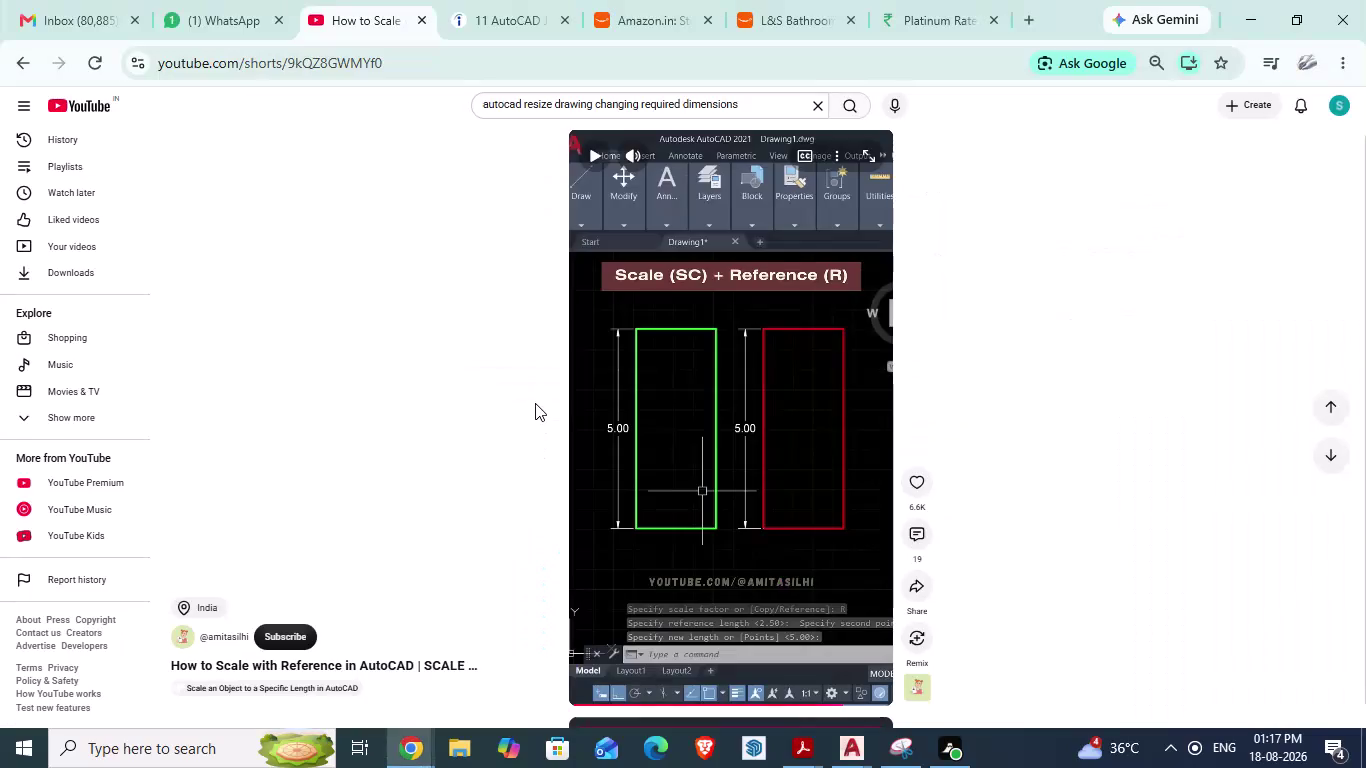
Switch from the Chrome tutorial pages back to the GF_AUTOCAD.dwg drawing window.
key(alt+Tab)
key(alt+Tab)
key(alt+Tab)
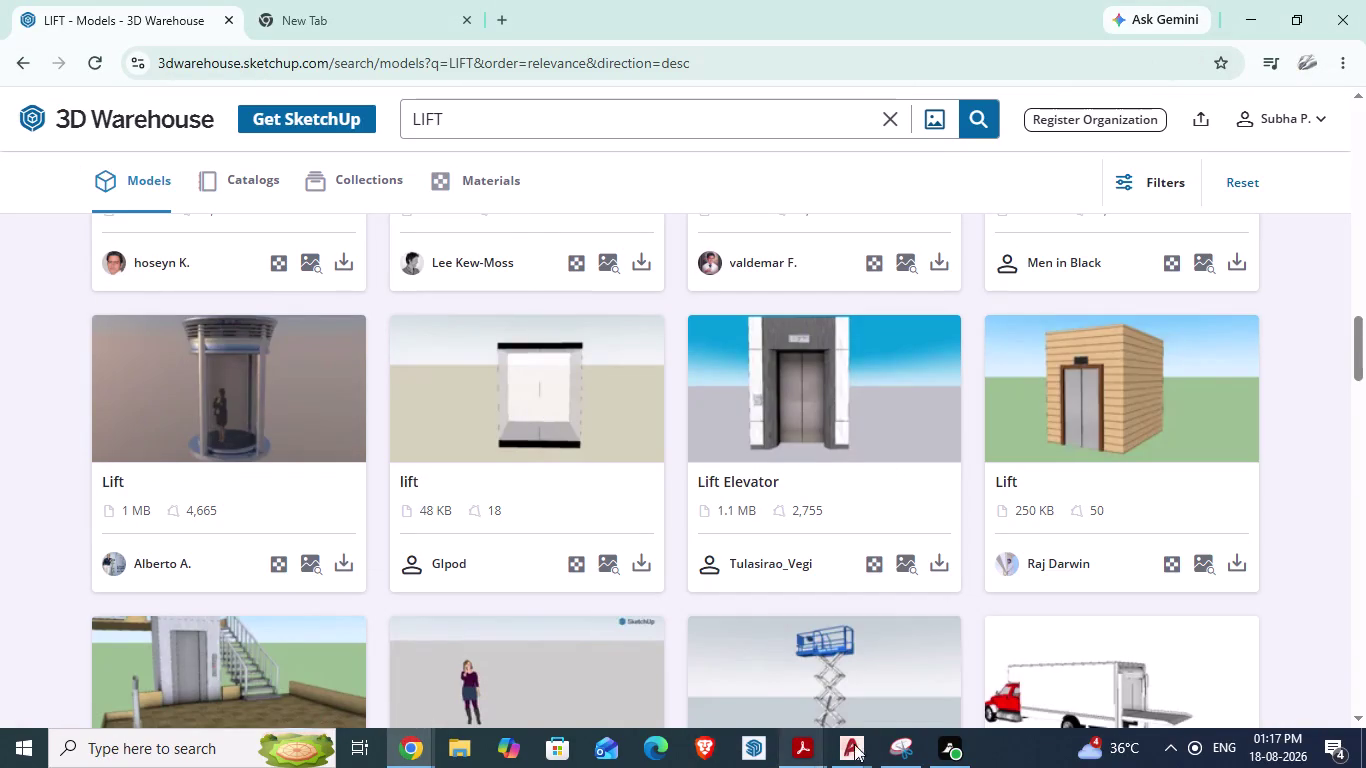
click(860, 742)
click(897, 667)
click(864, 743)
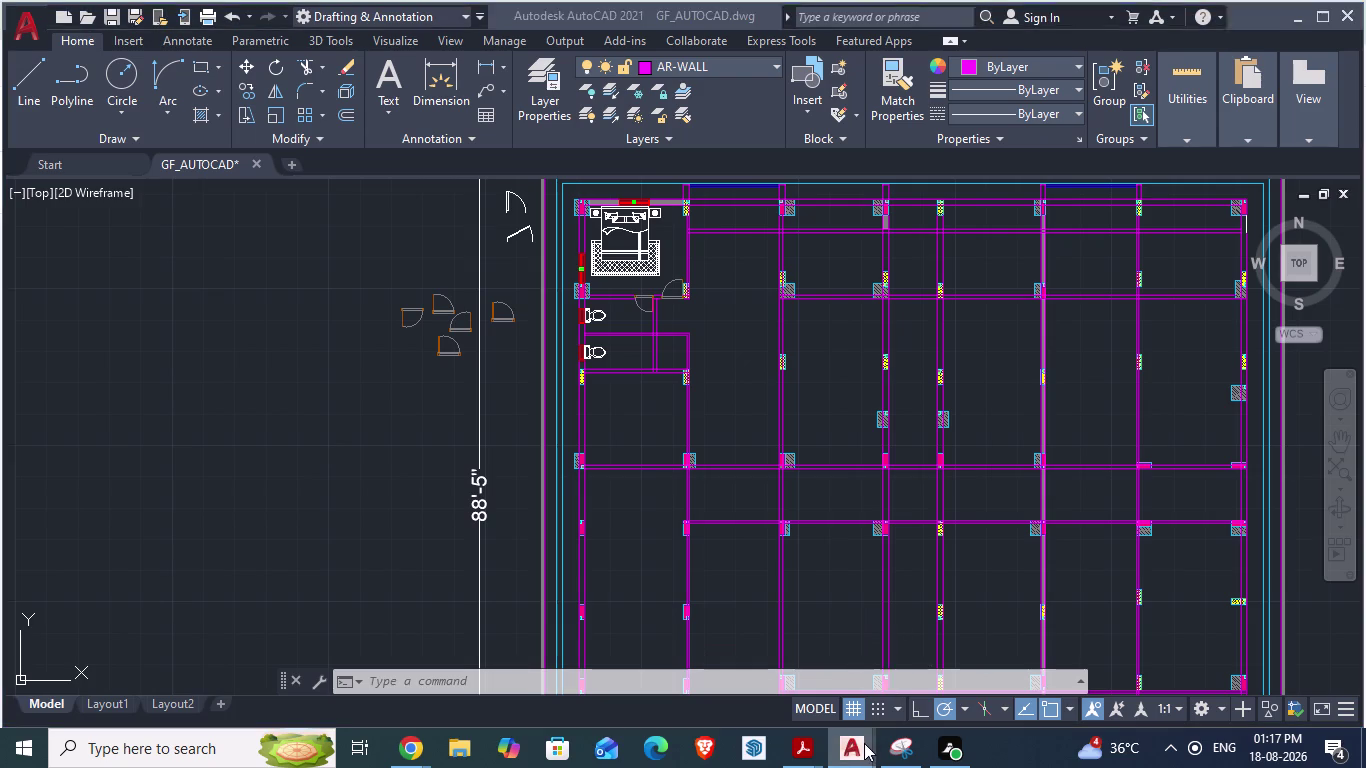
click(753, 650)
key(Escape)
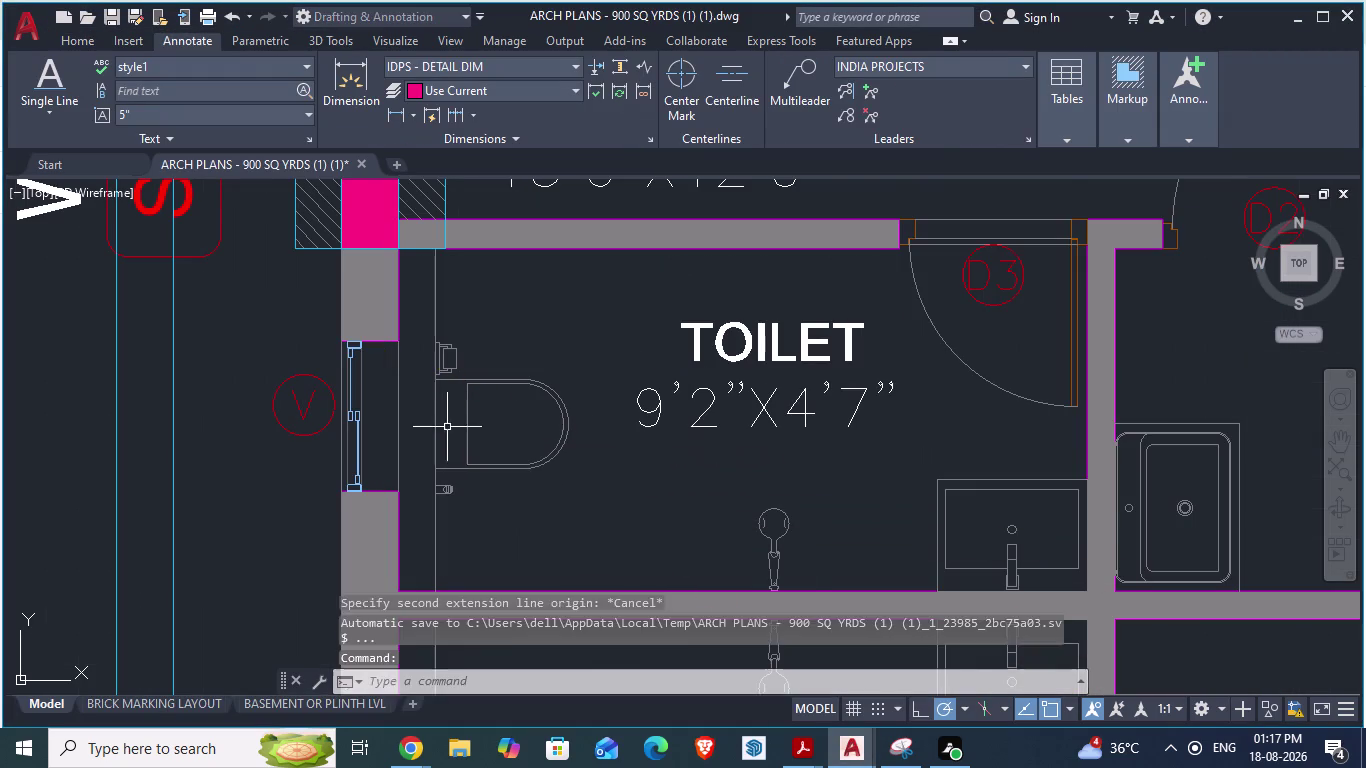
scroll(down, 3)
scroll(down, 3)
scroll(down, 3)
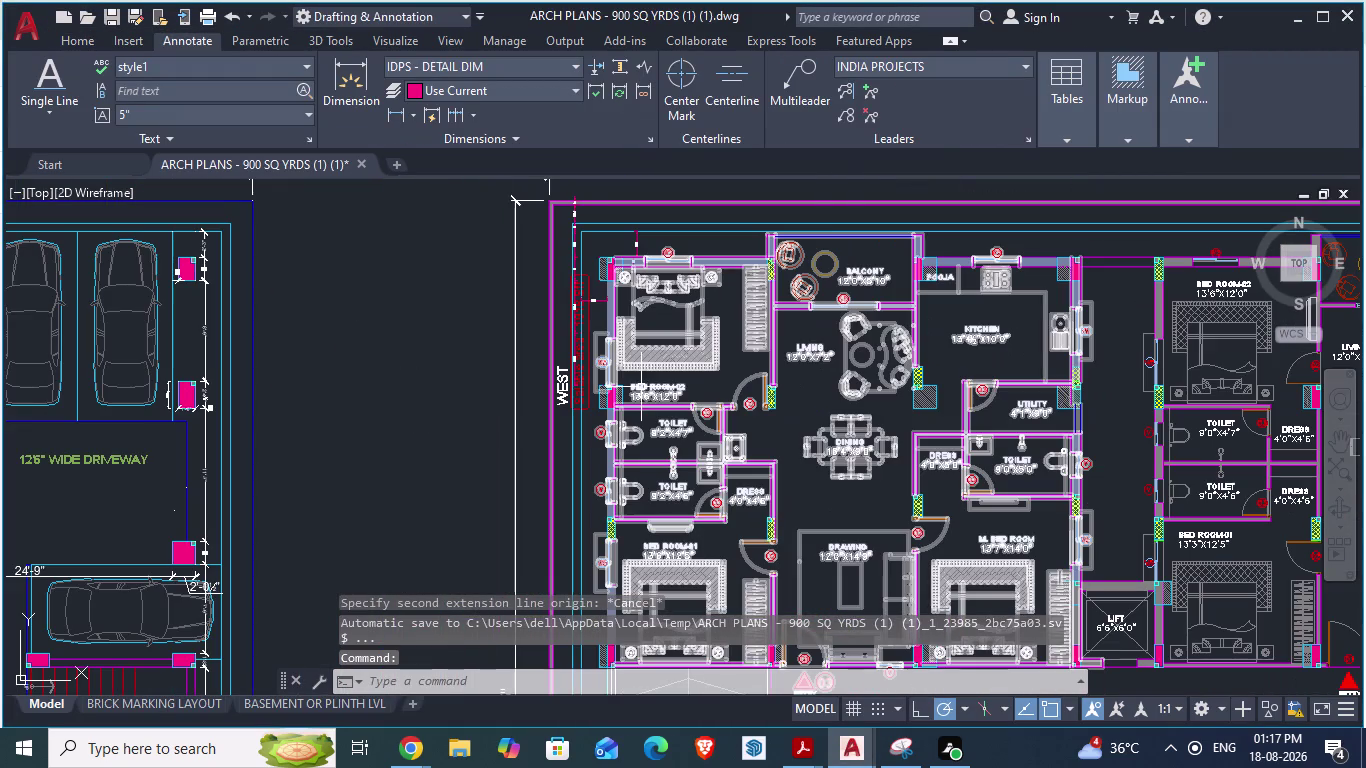
scroll(up, 3)
scroll(up, 3)
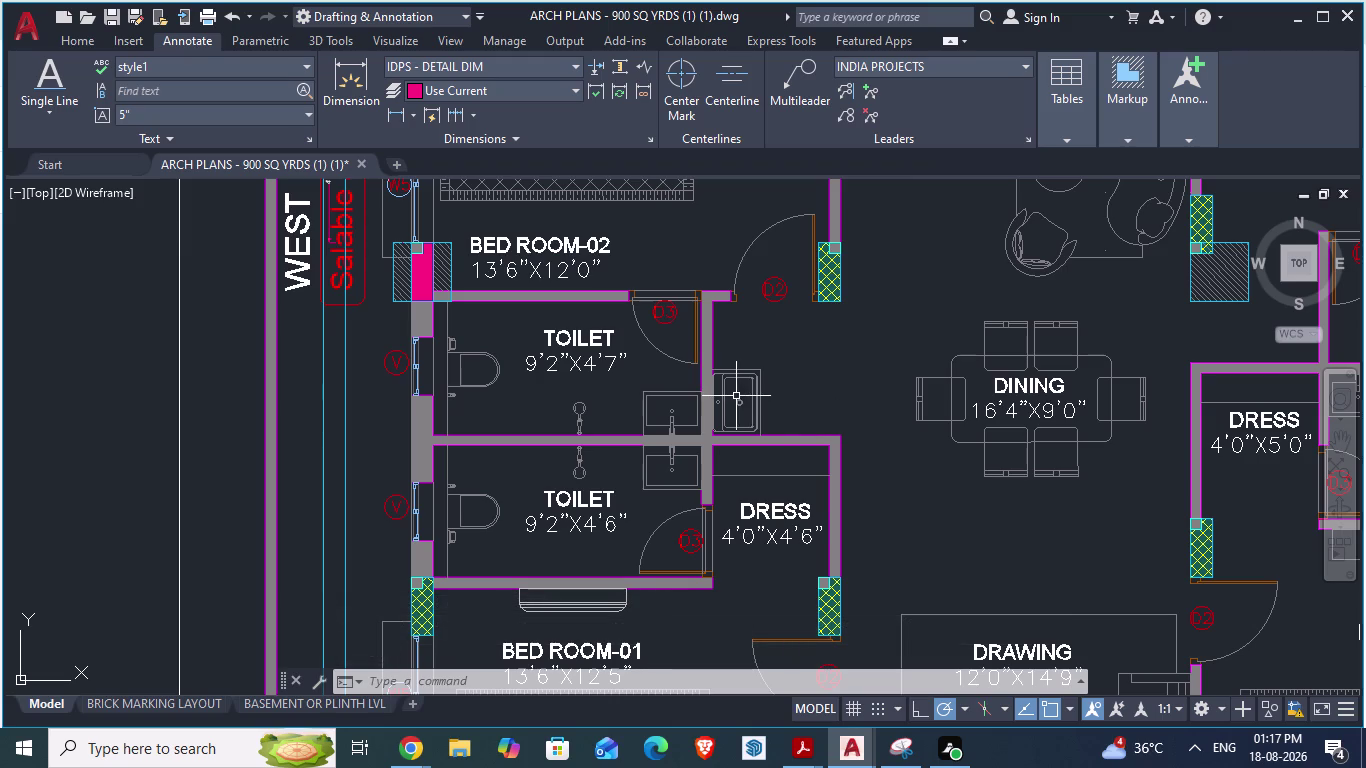
key(alt+Tab)
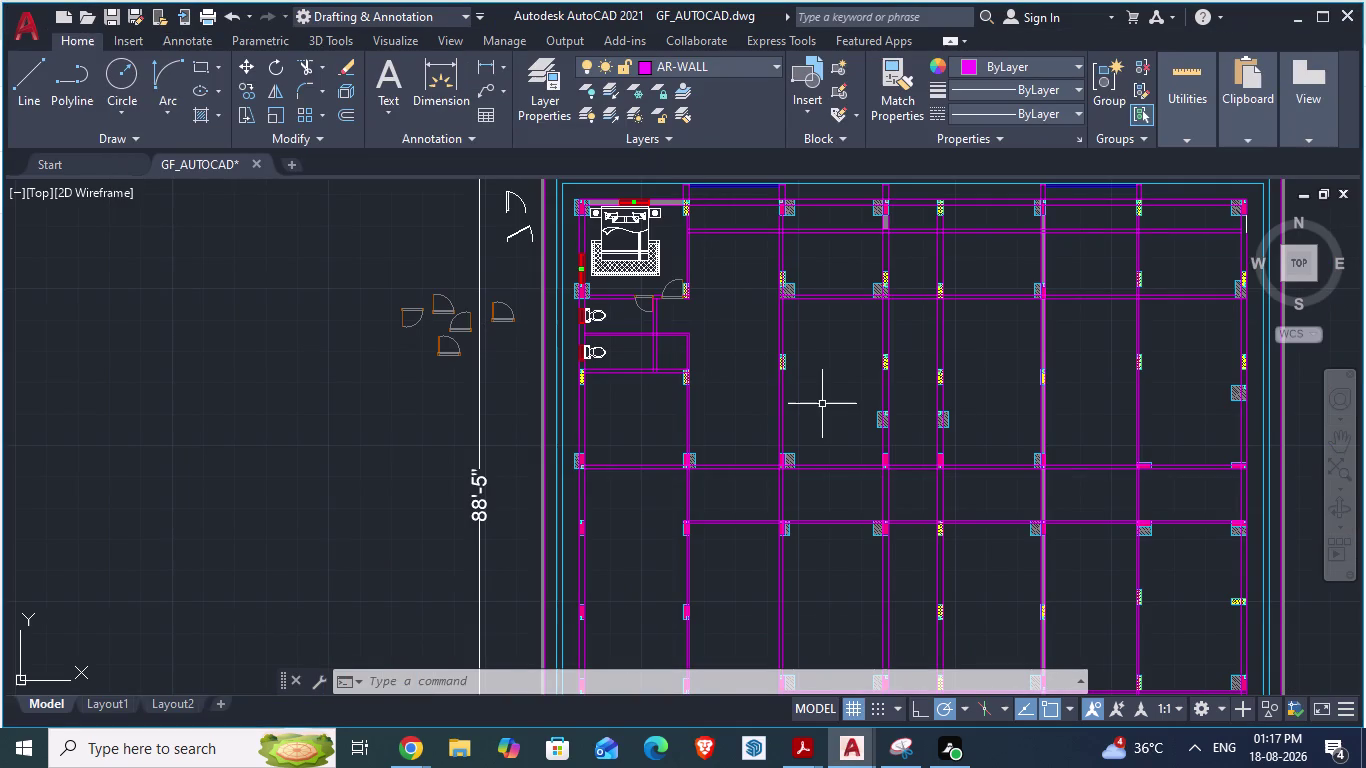
key(alt+Tab)
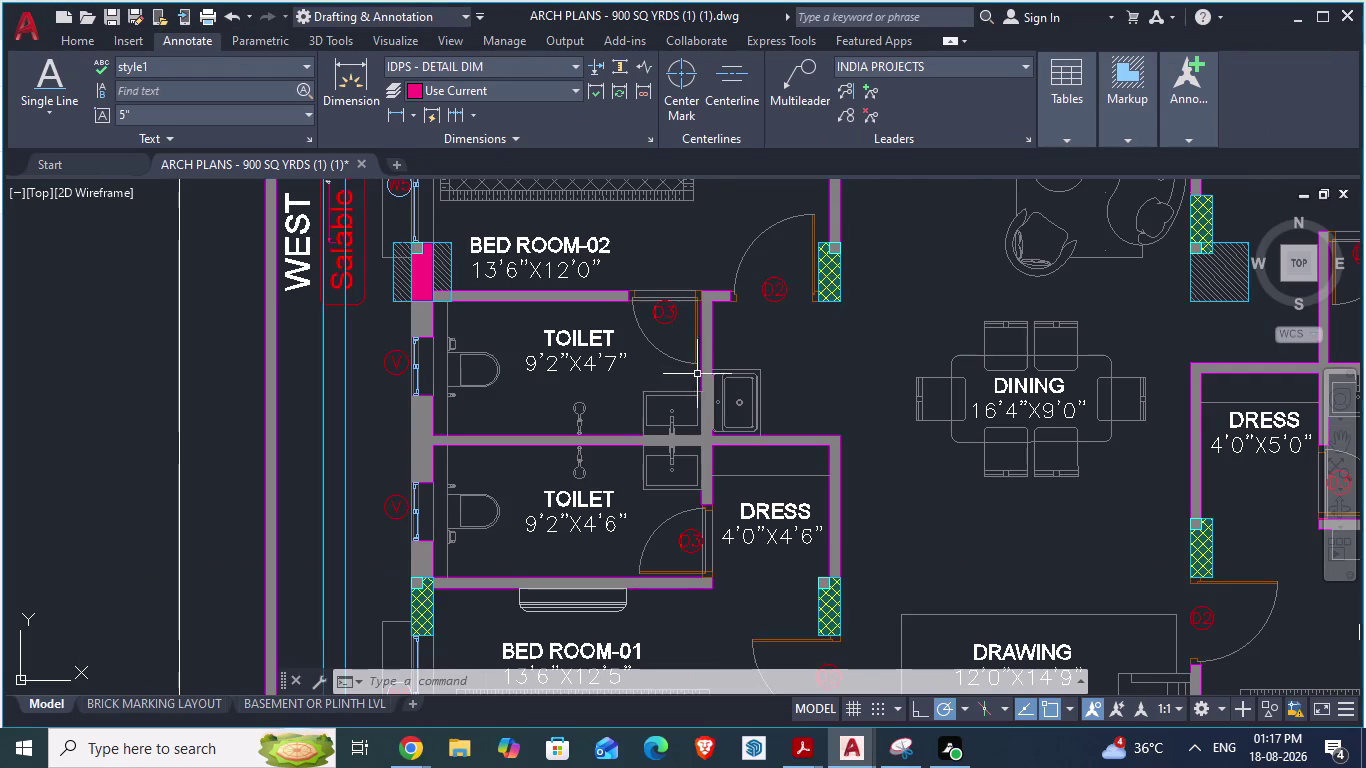
scroll(down, 3)
scroll(up, 3)
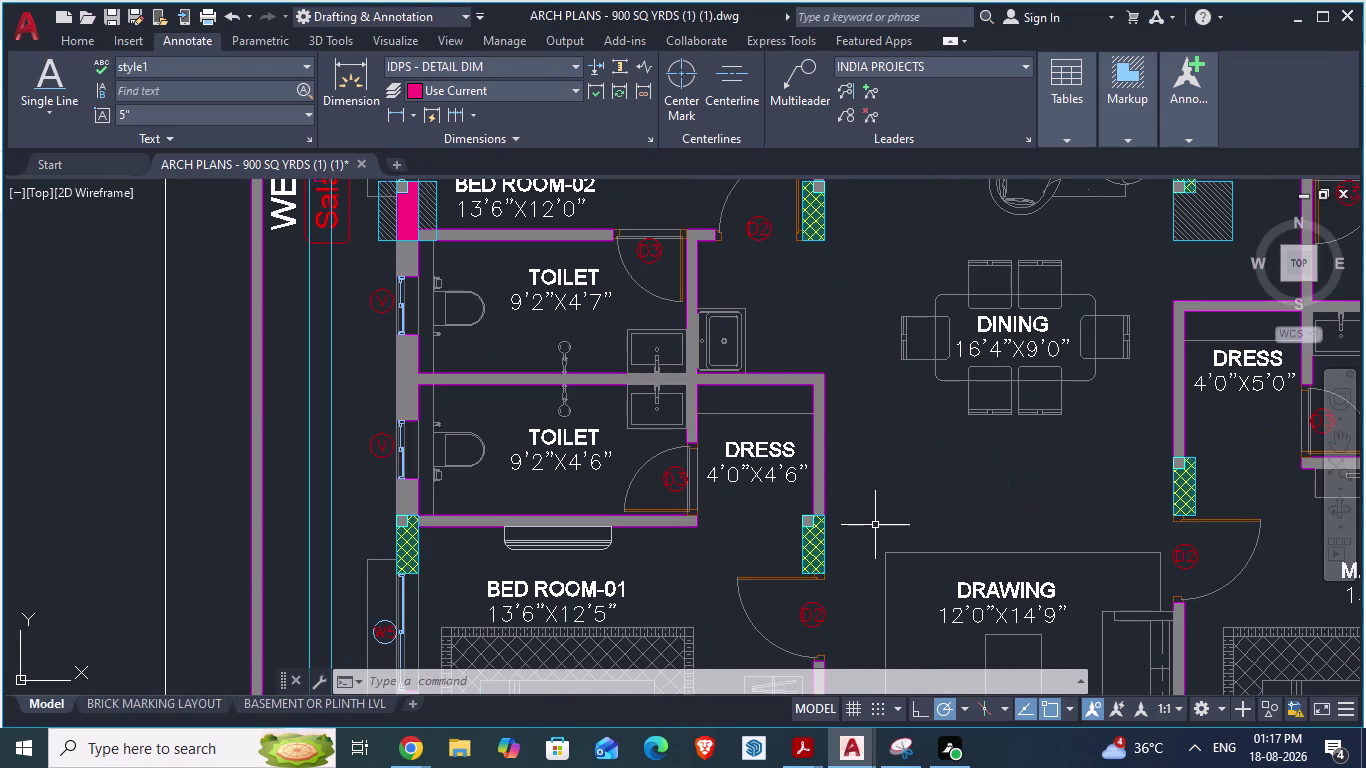
scroll(up, 3)
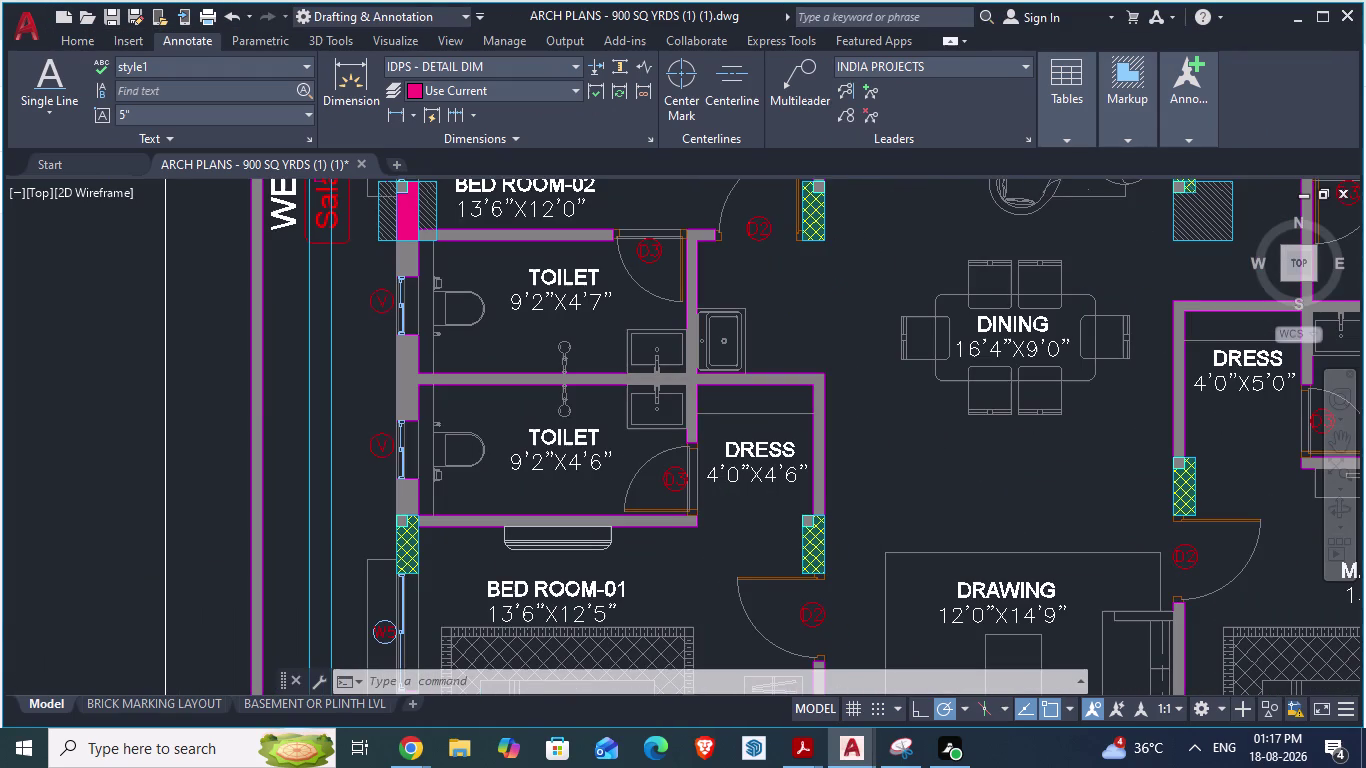
key(alt+Tab)
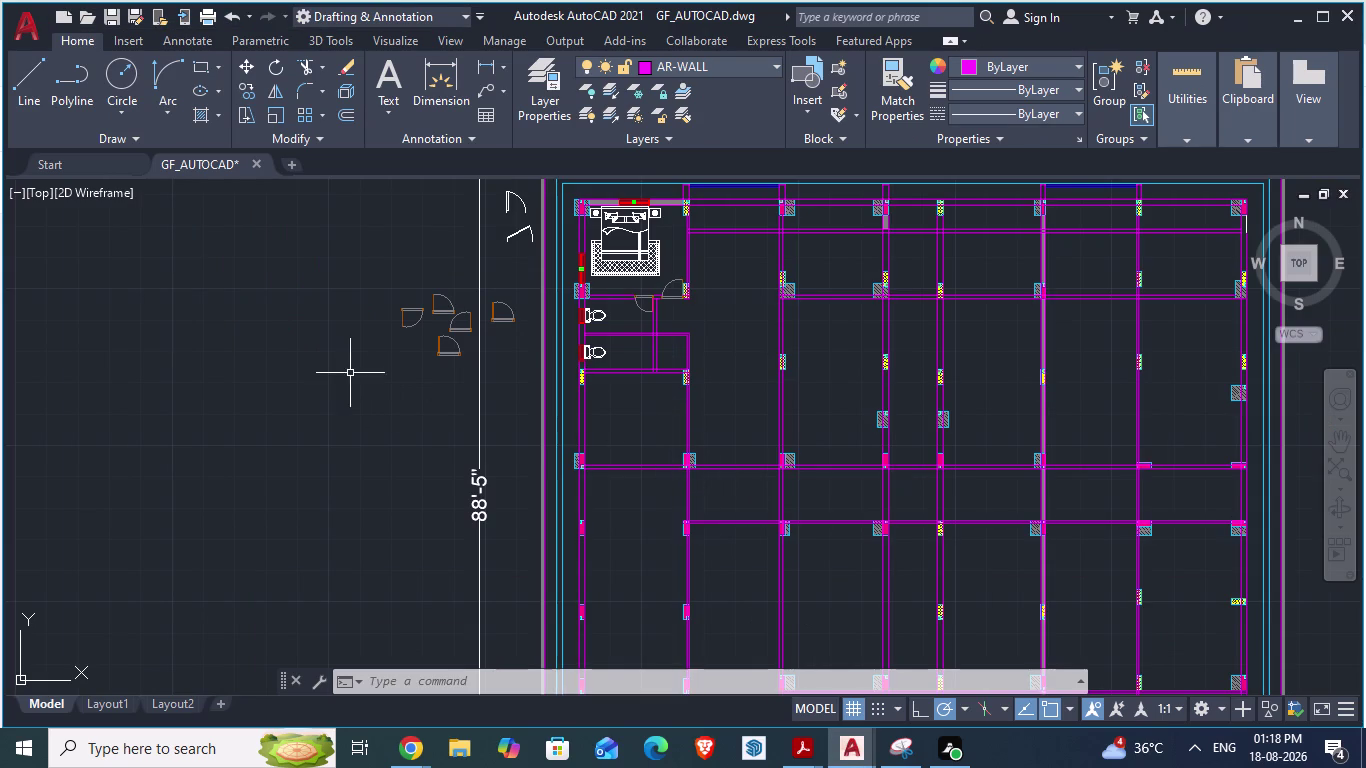
scroll(up, 3)
key(alt+Tab)
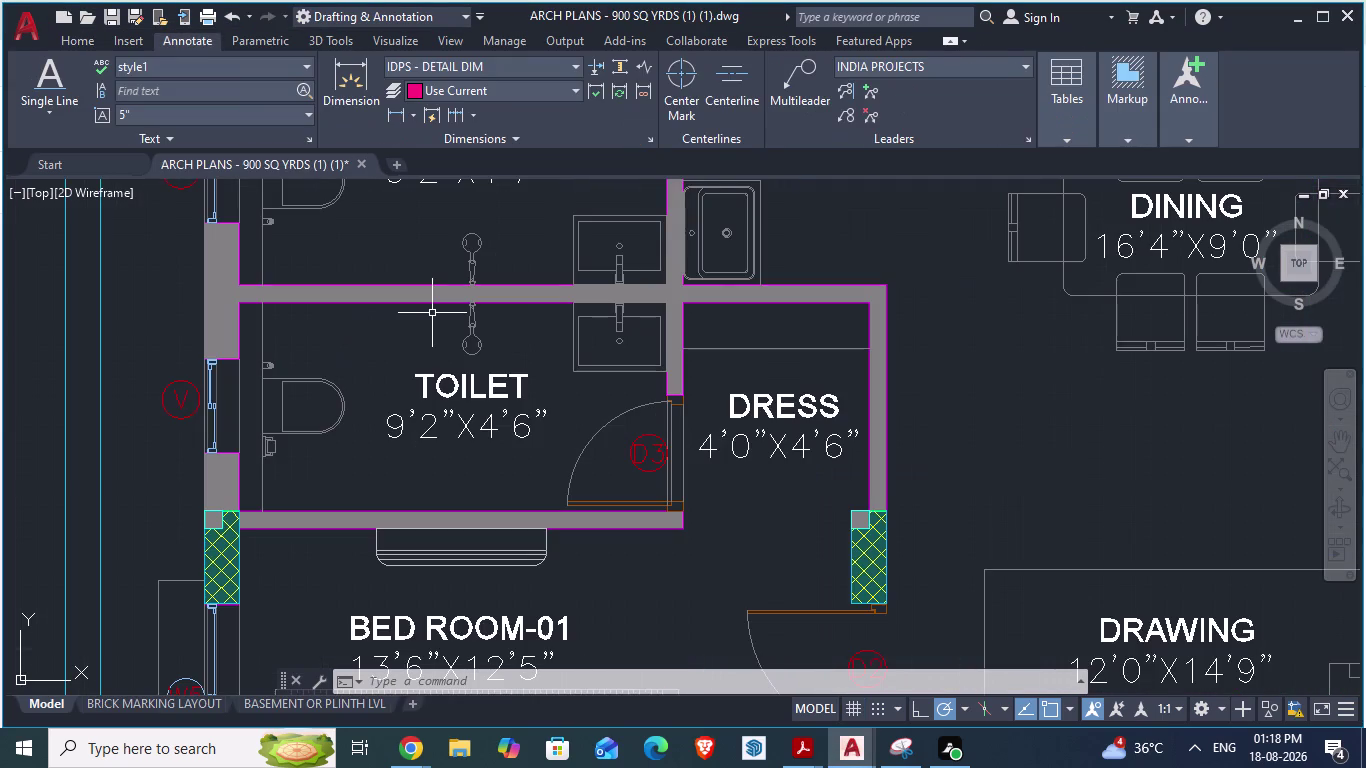
key(alt+Tab)
scroll(down, 3)
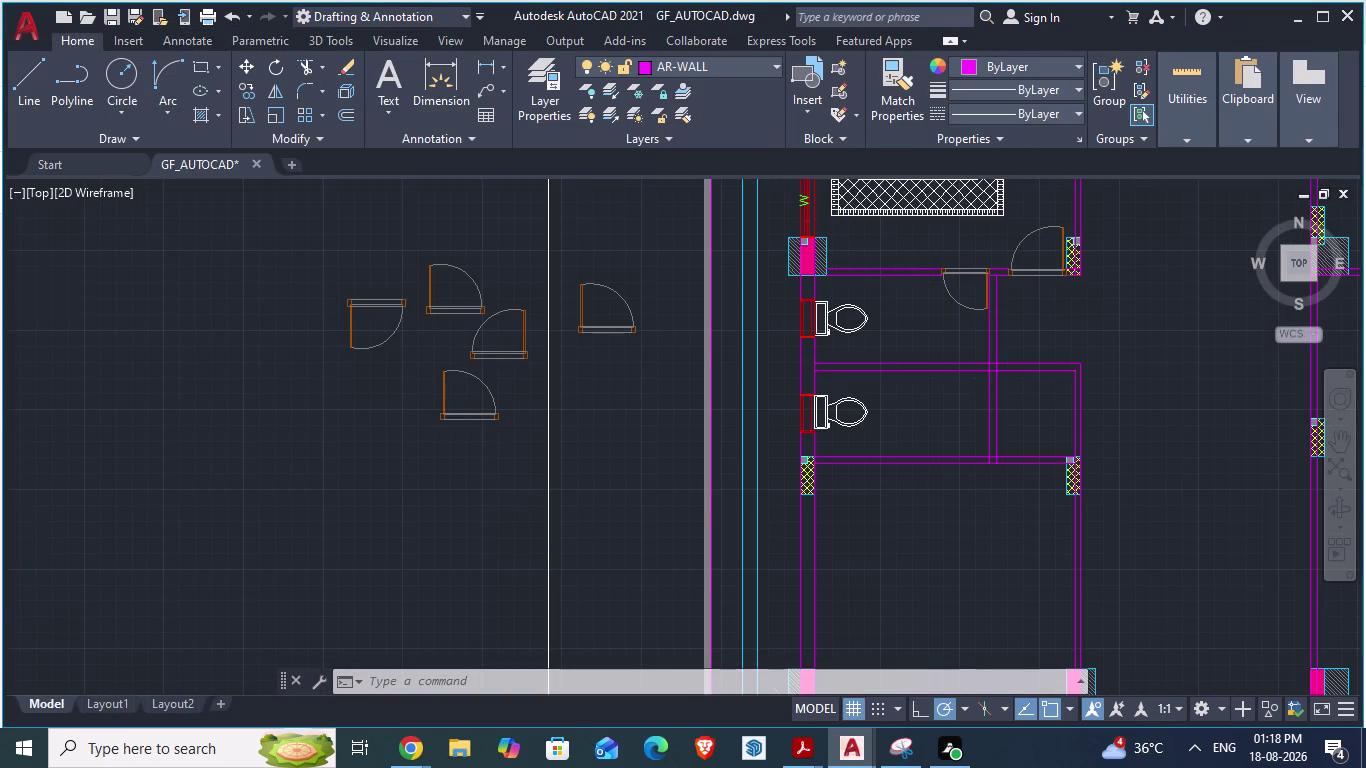
scroll(down, 3)
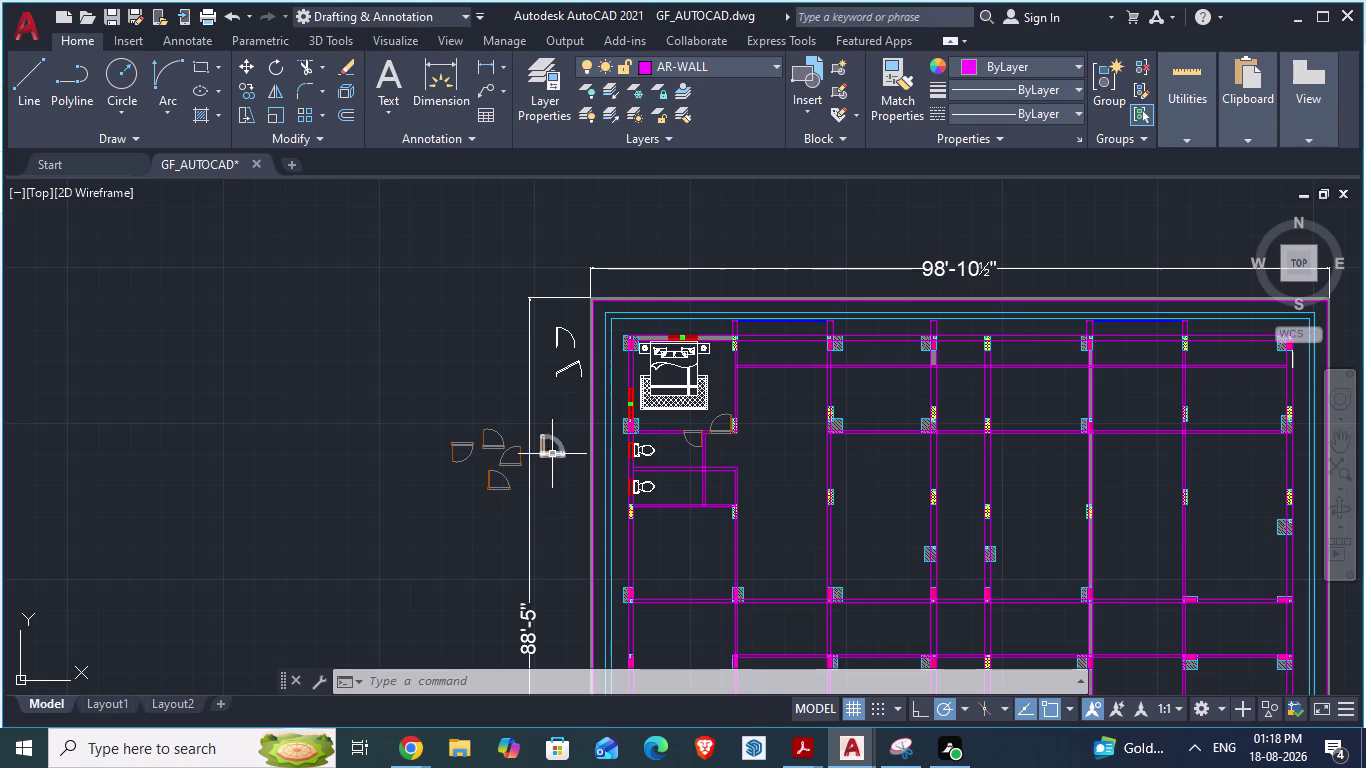
click(463, 446)
right_click(463, 446)
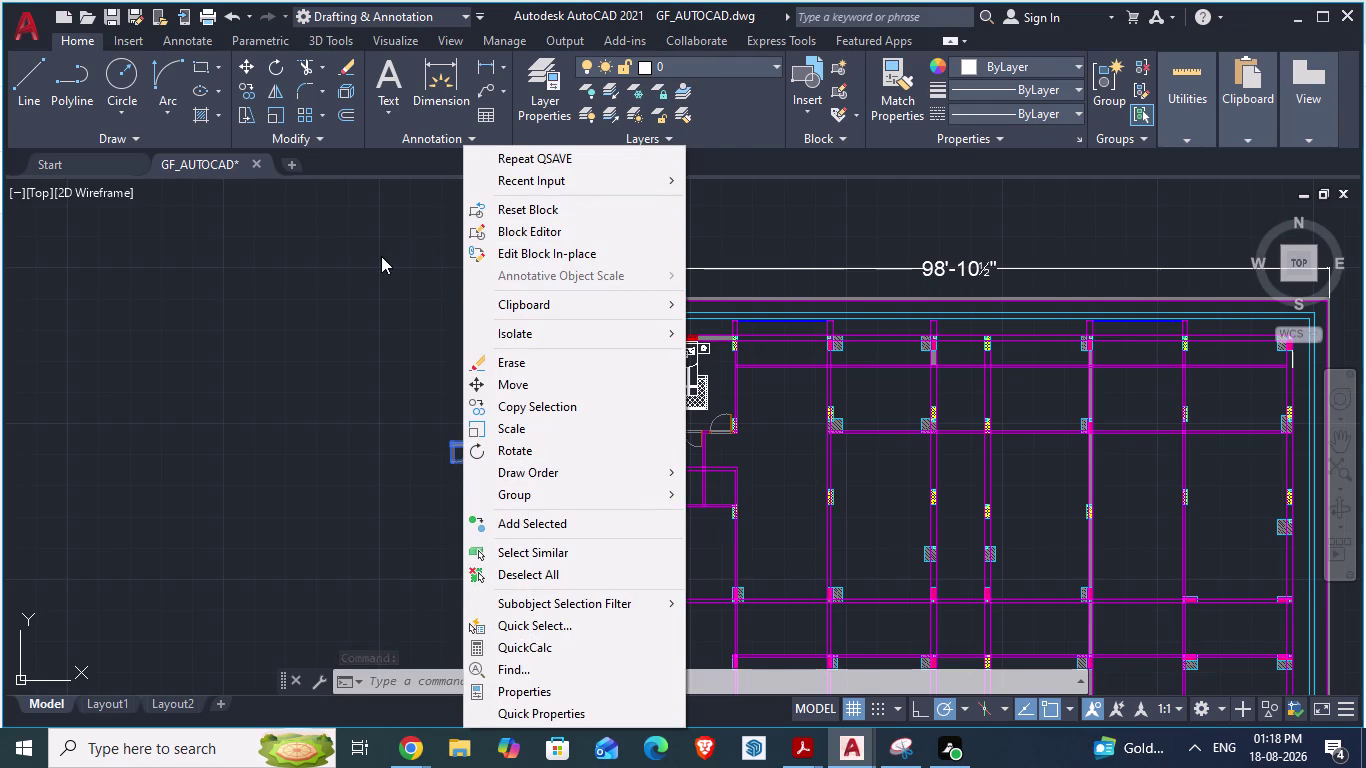
key(Escape)
scroll(down, 3)
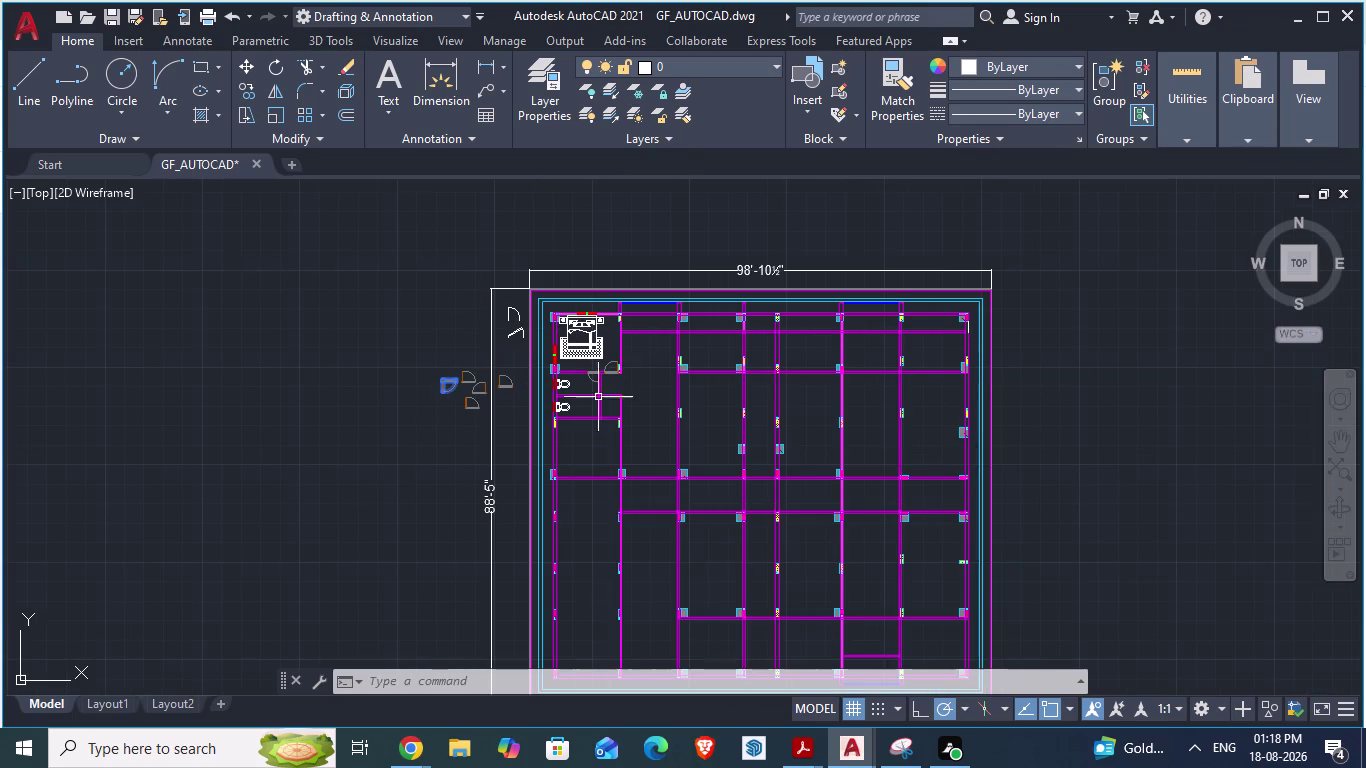
scroll(up, 3)
scroll(up, 3)
scroll(down, 3)
scroll(down, 3)
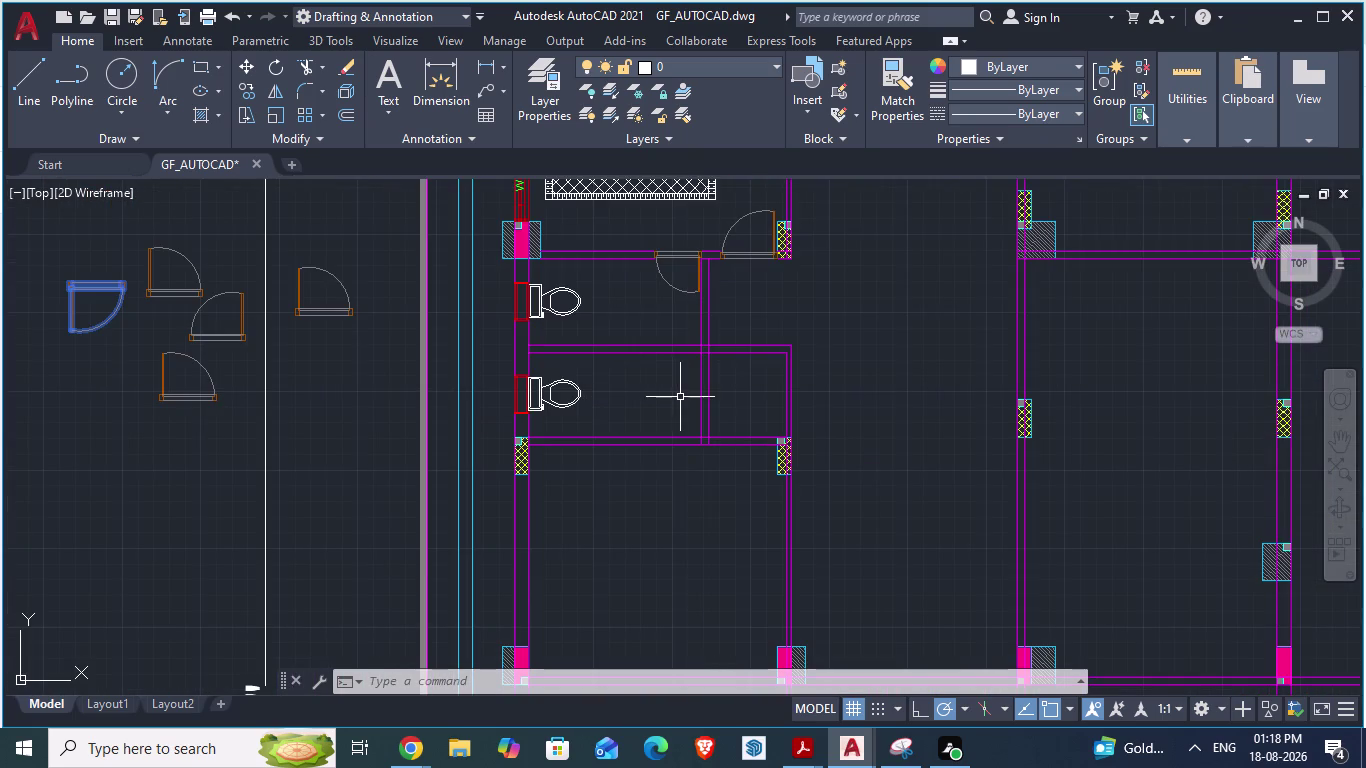
key(alt+Tab)
scroll(down, 3)
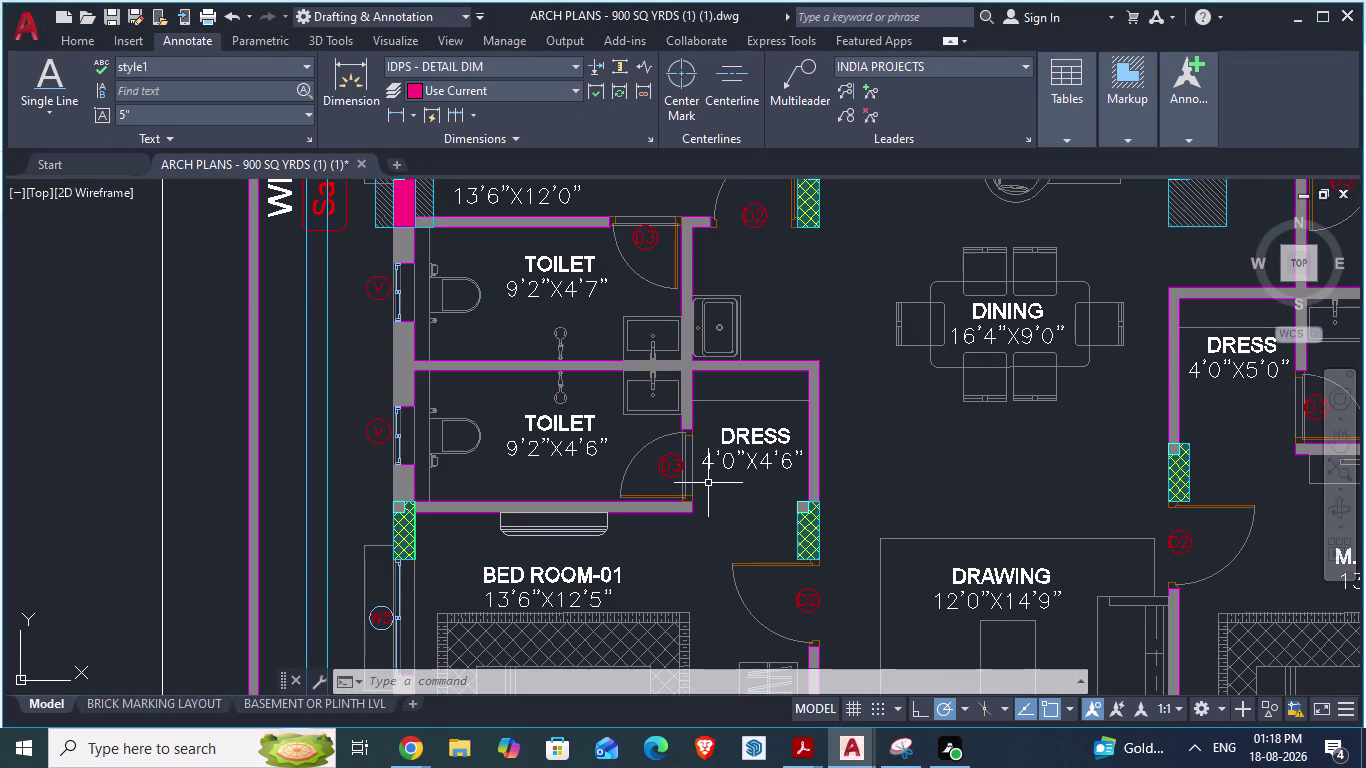
key(alt+Tab)
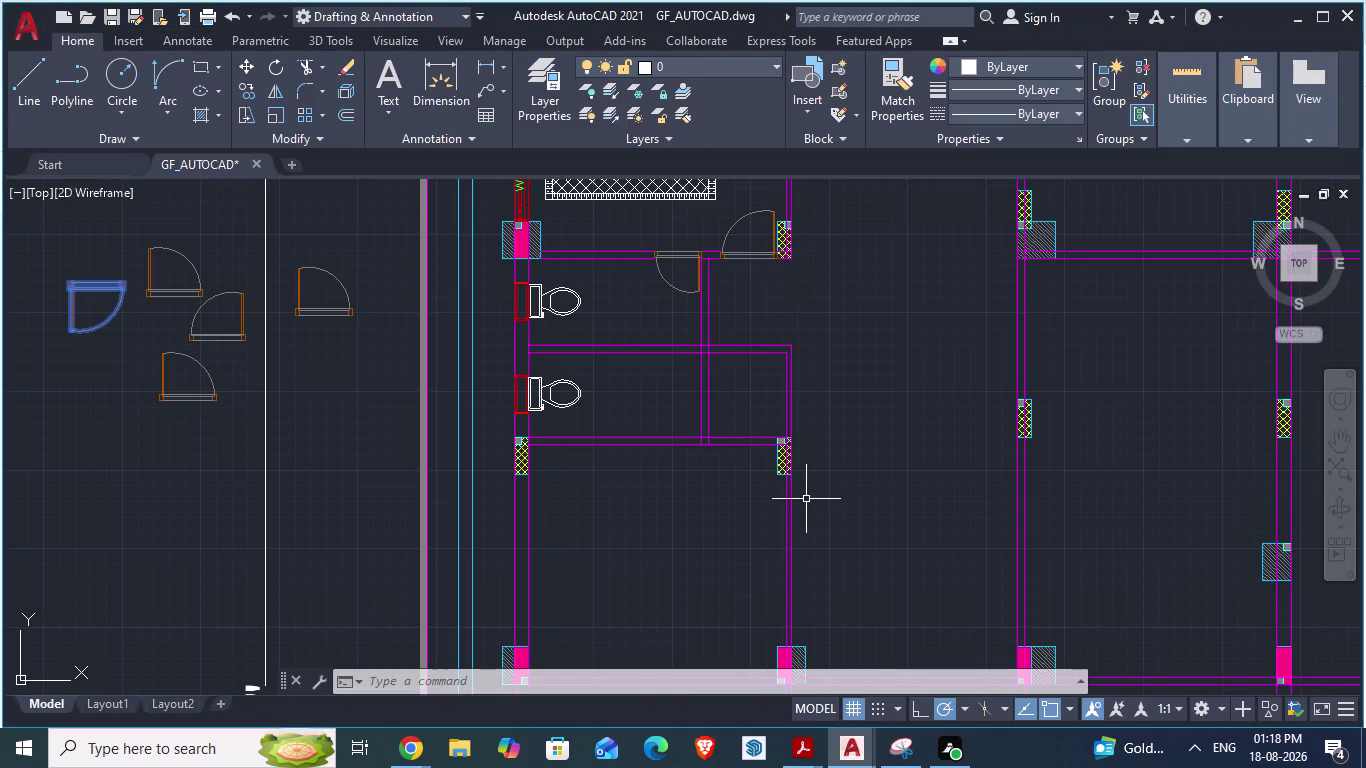
key(alt+Tab)
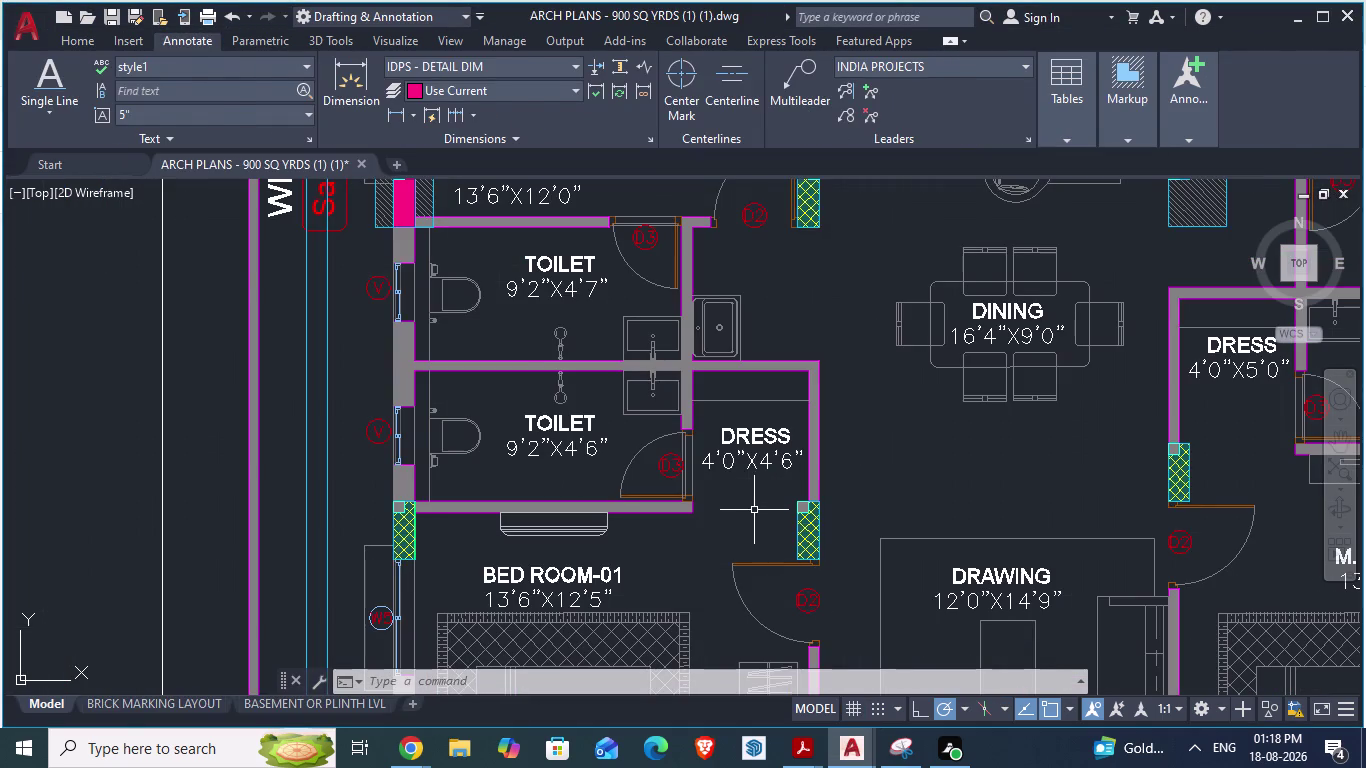
key(alt+Tab)
key(alt+Tab)
key(alt+Tab)
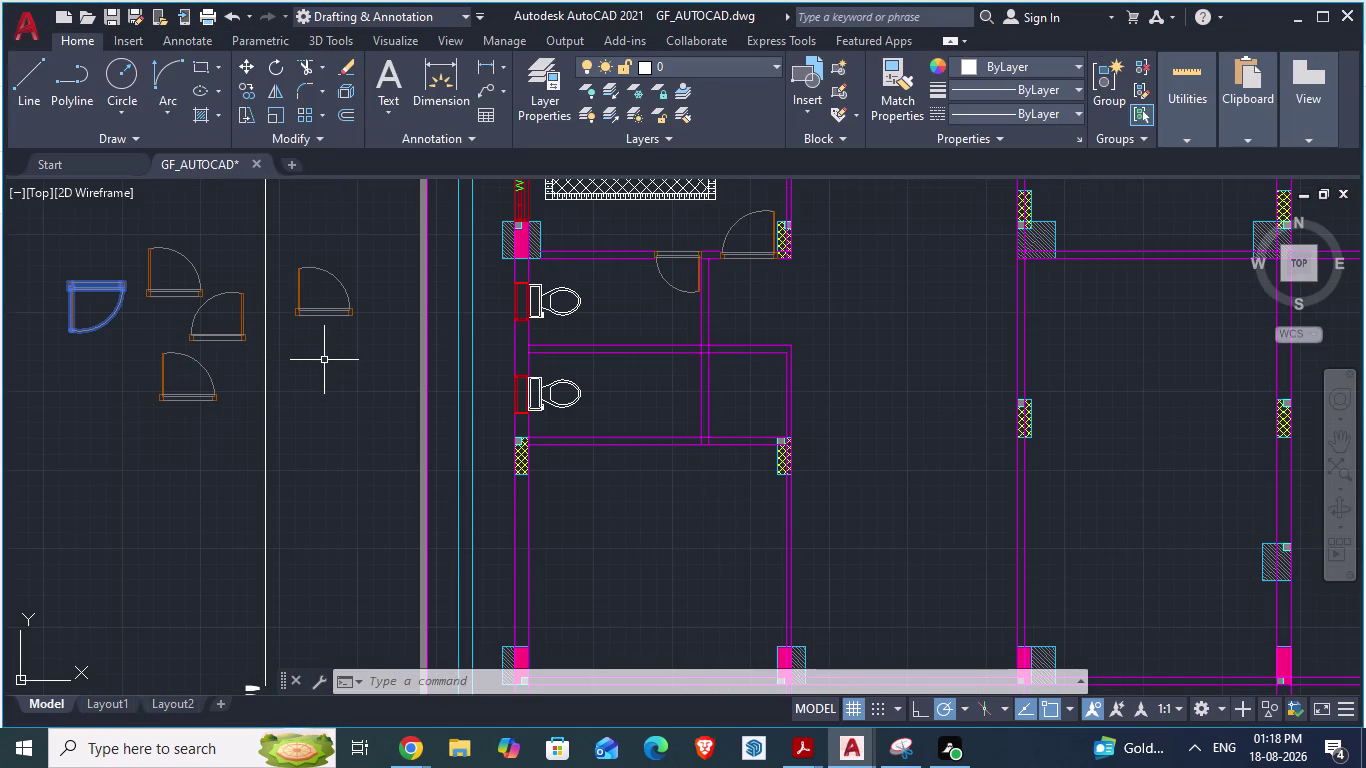
click(172, 396)
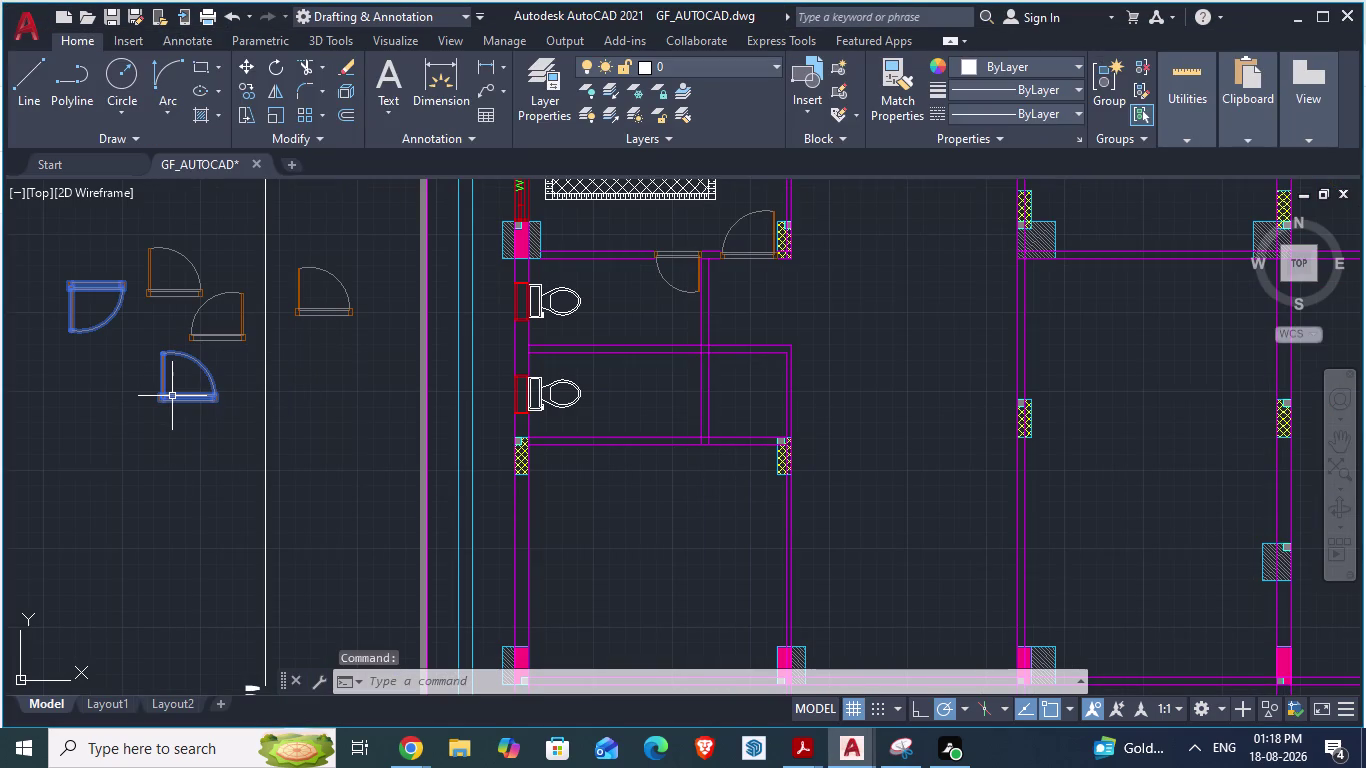
Rotate the spare door blocks 90° about their hinge corner with RO.
text(r)
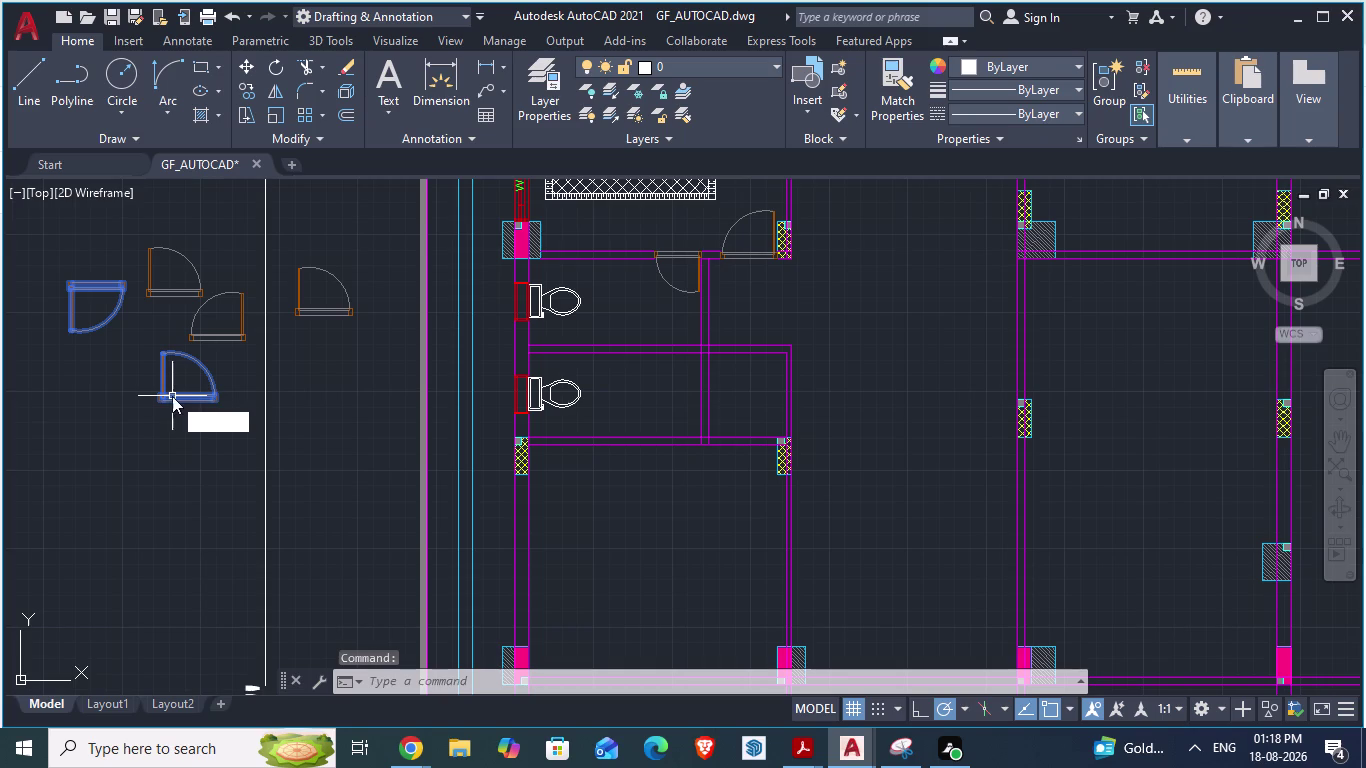
text(o)
key(Return)
scroll(up, 3)
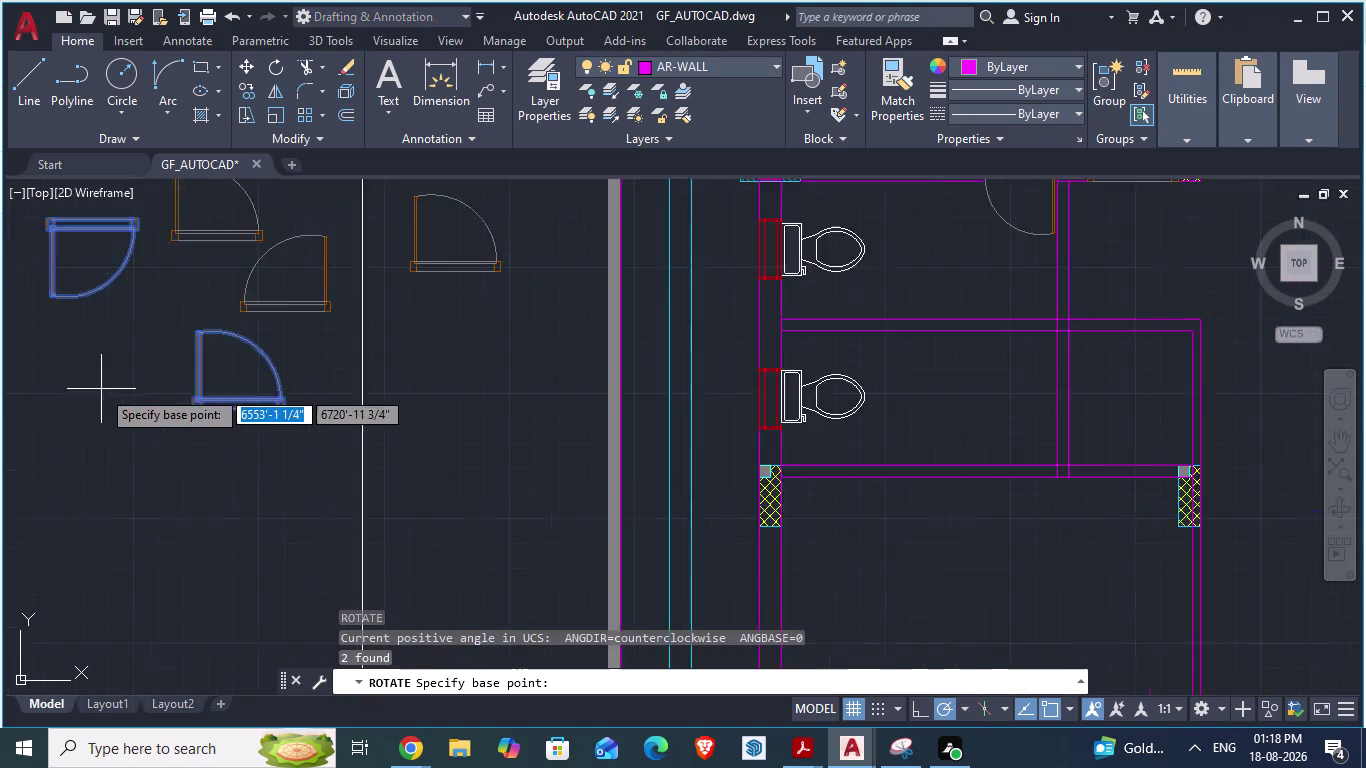
scroll(up, 3)
drag(329, 439, 349, 442)
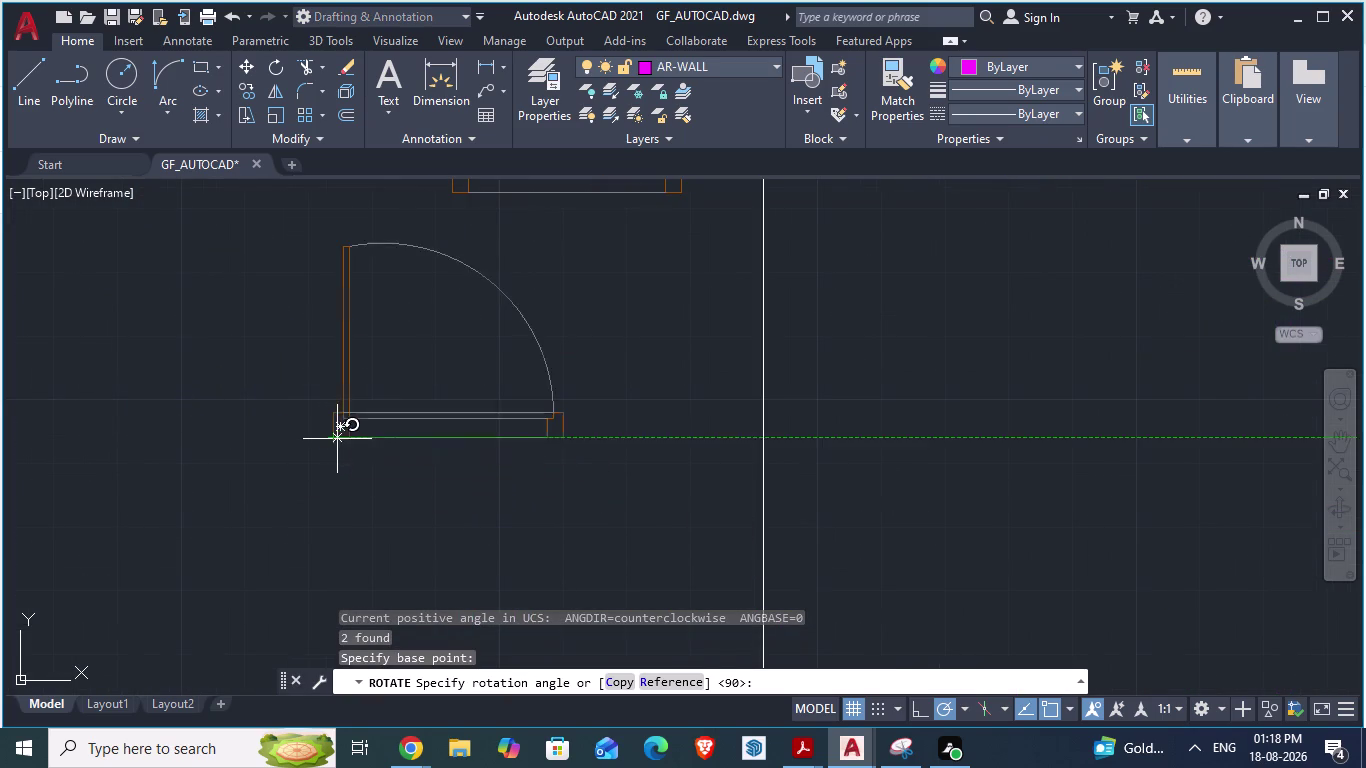
drag(349, 442, 340, 381)
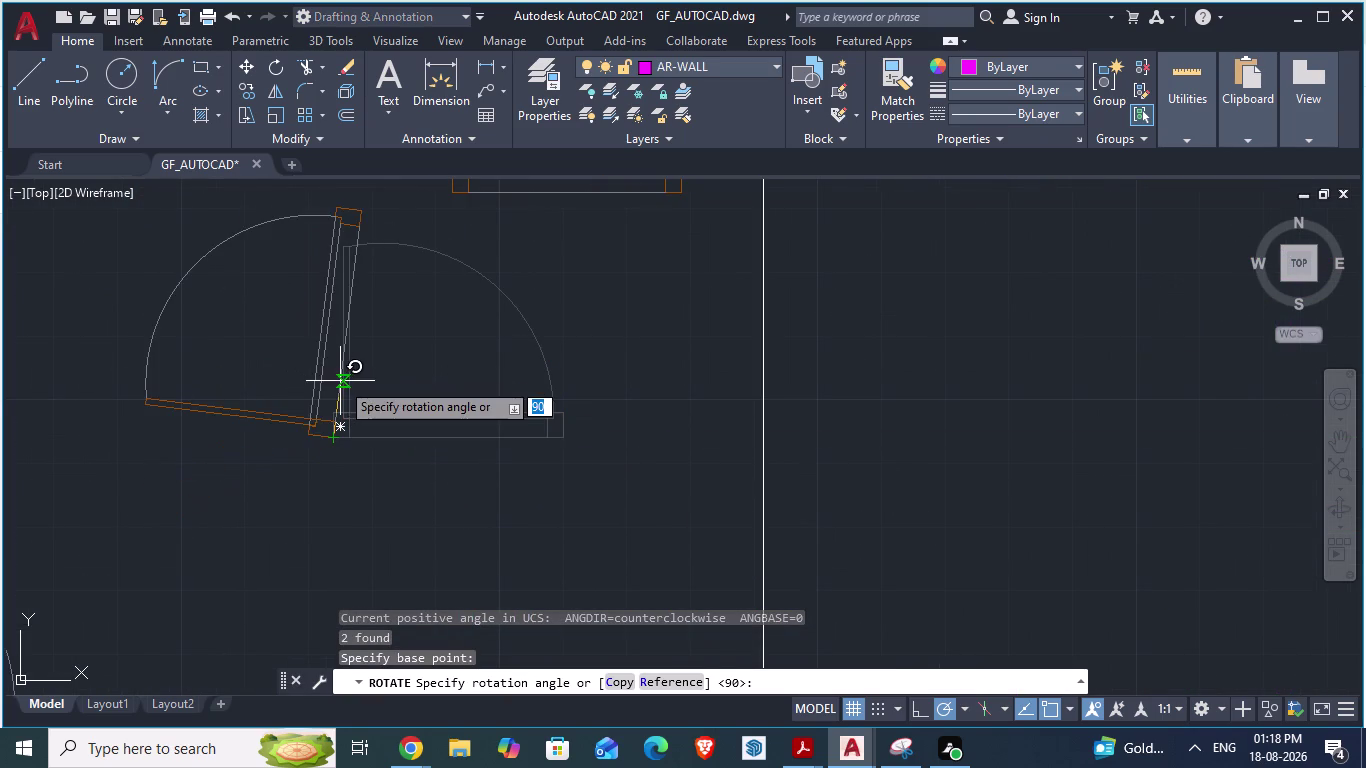
drag(340, 381, 323, 313)
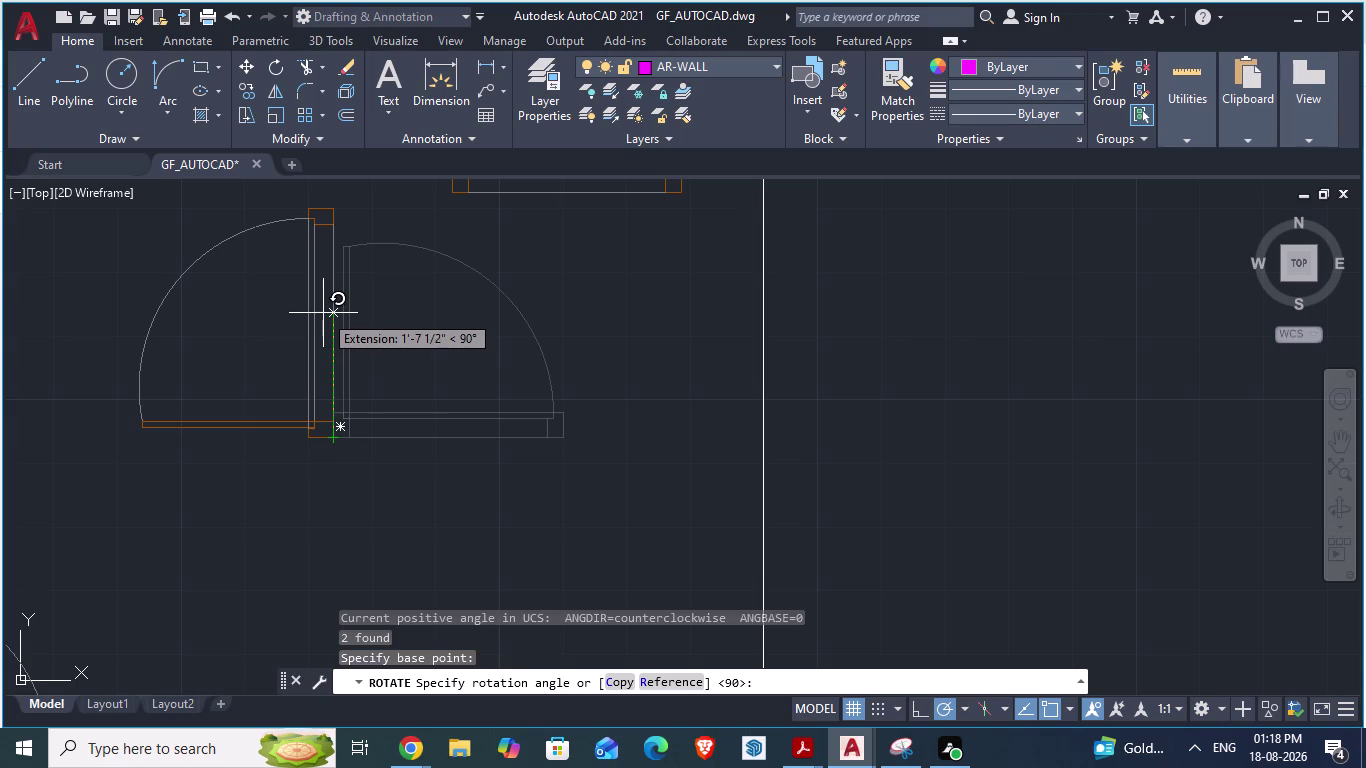
drag(323, 313, 323, 312)
click(323, 312)
scroll(down, 3)
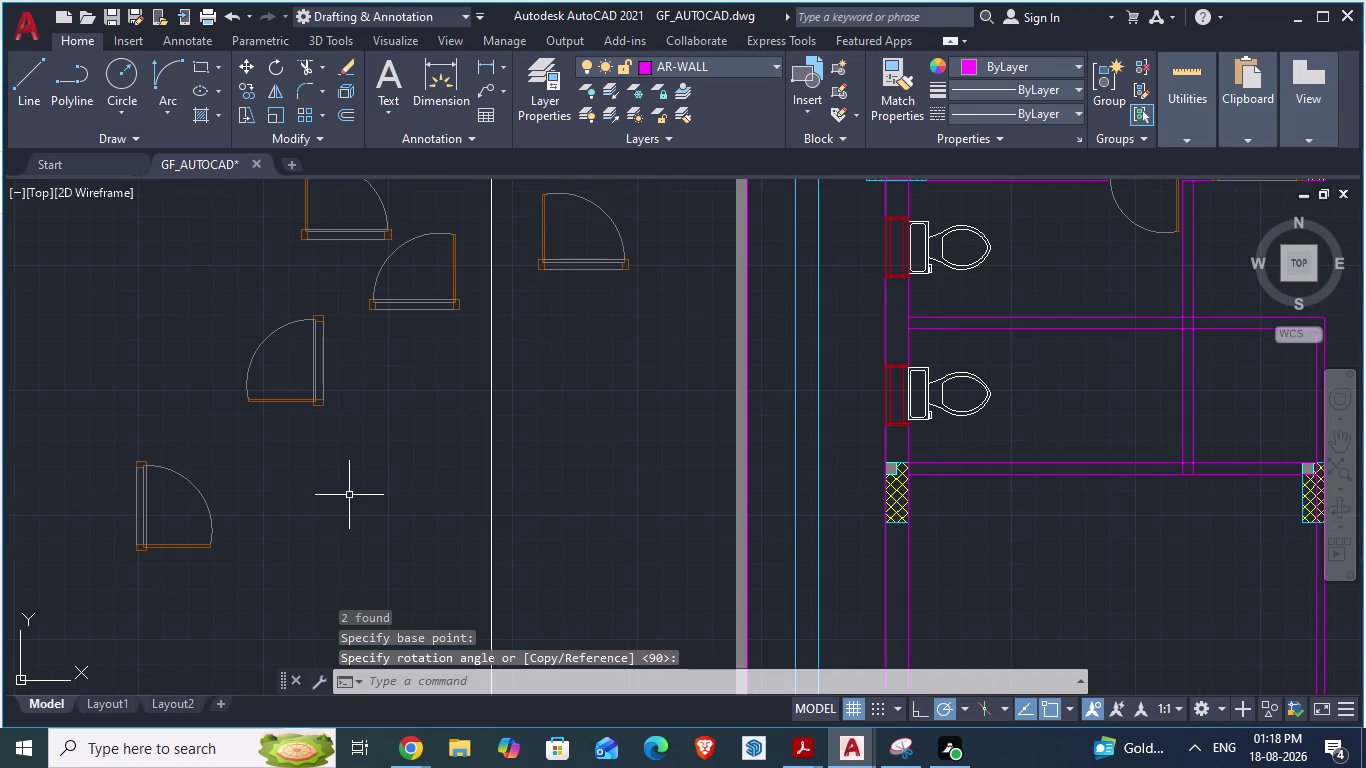
Check the architectural reference plan, then start moving one rotated door block.
key(alt+Tab)
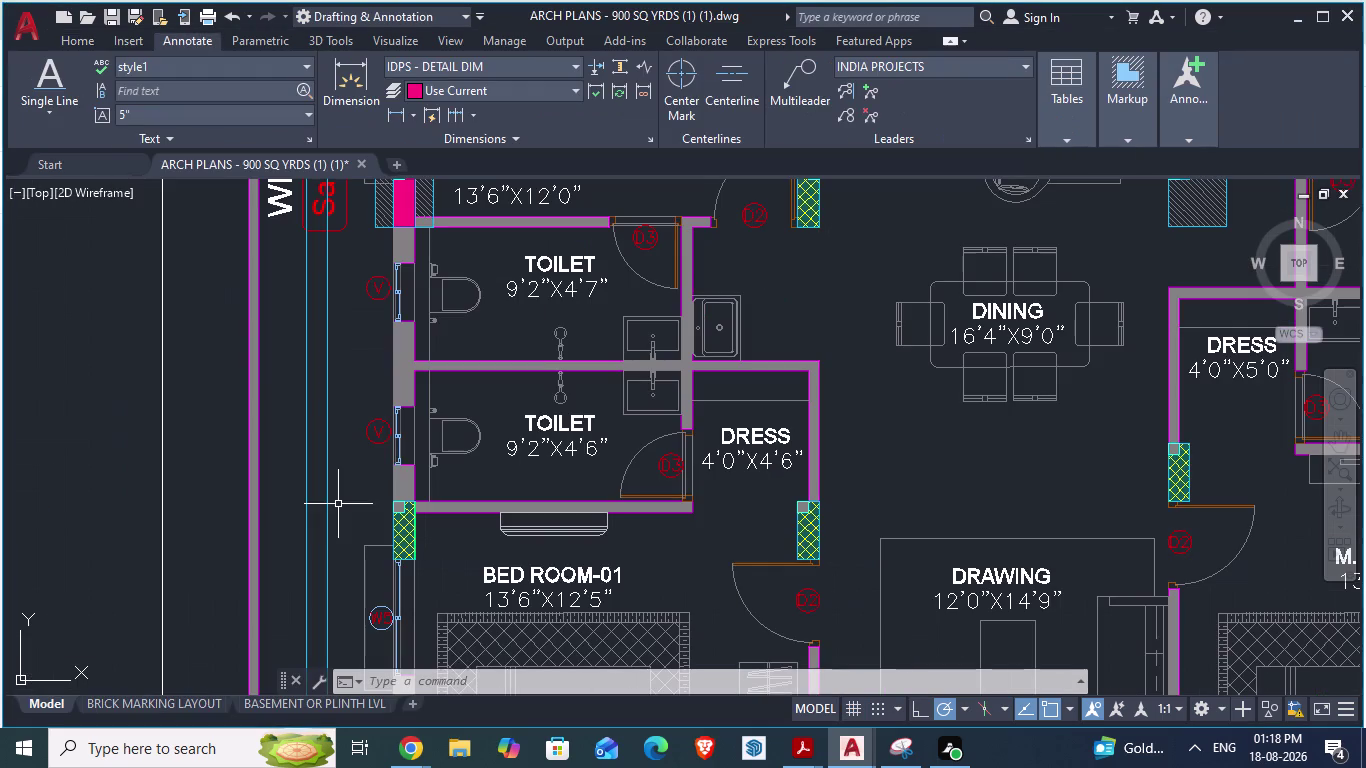
key(alt+Tab)
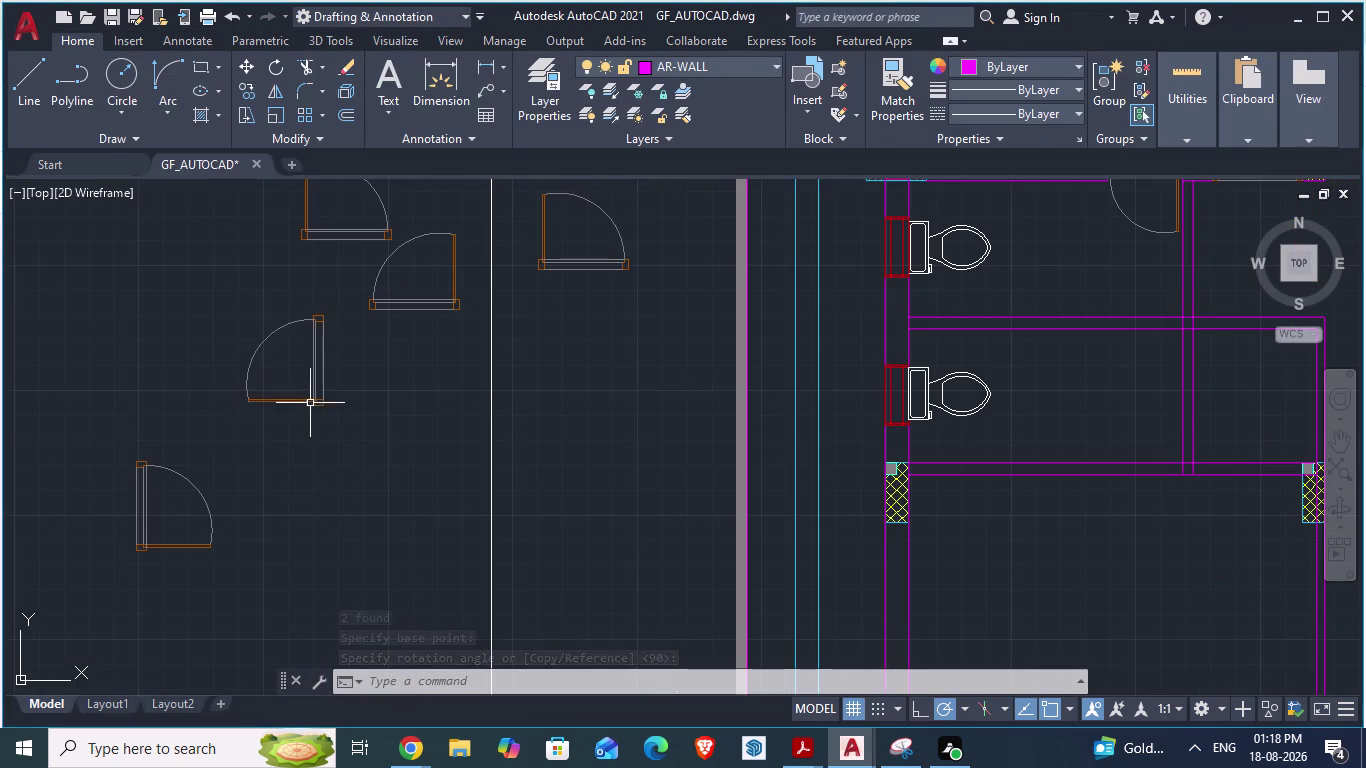
click(312, 402)
key(m)
scroll(down, 3)
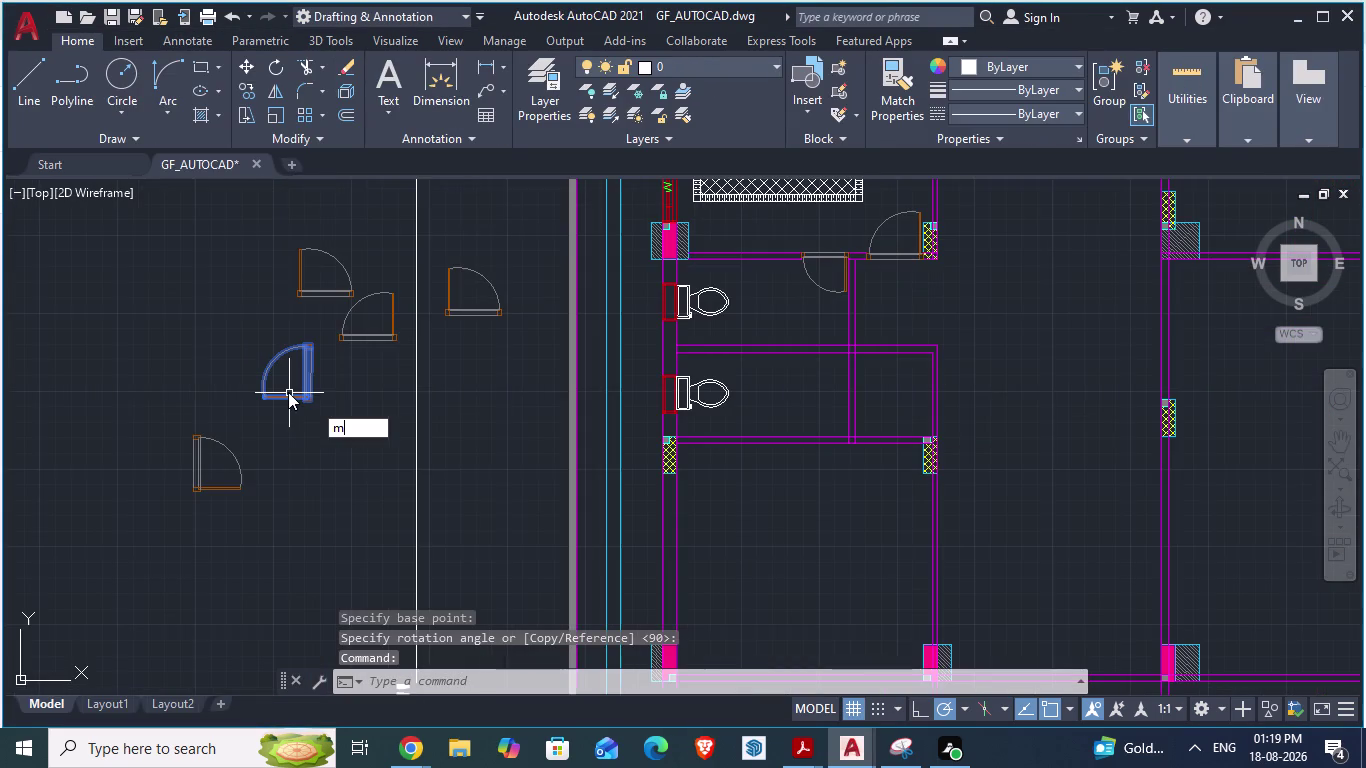
key(Return)
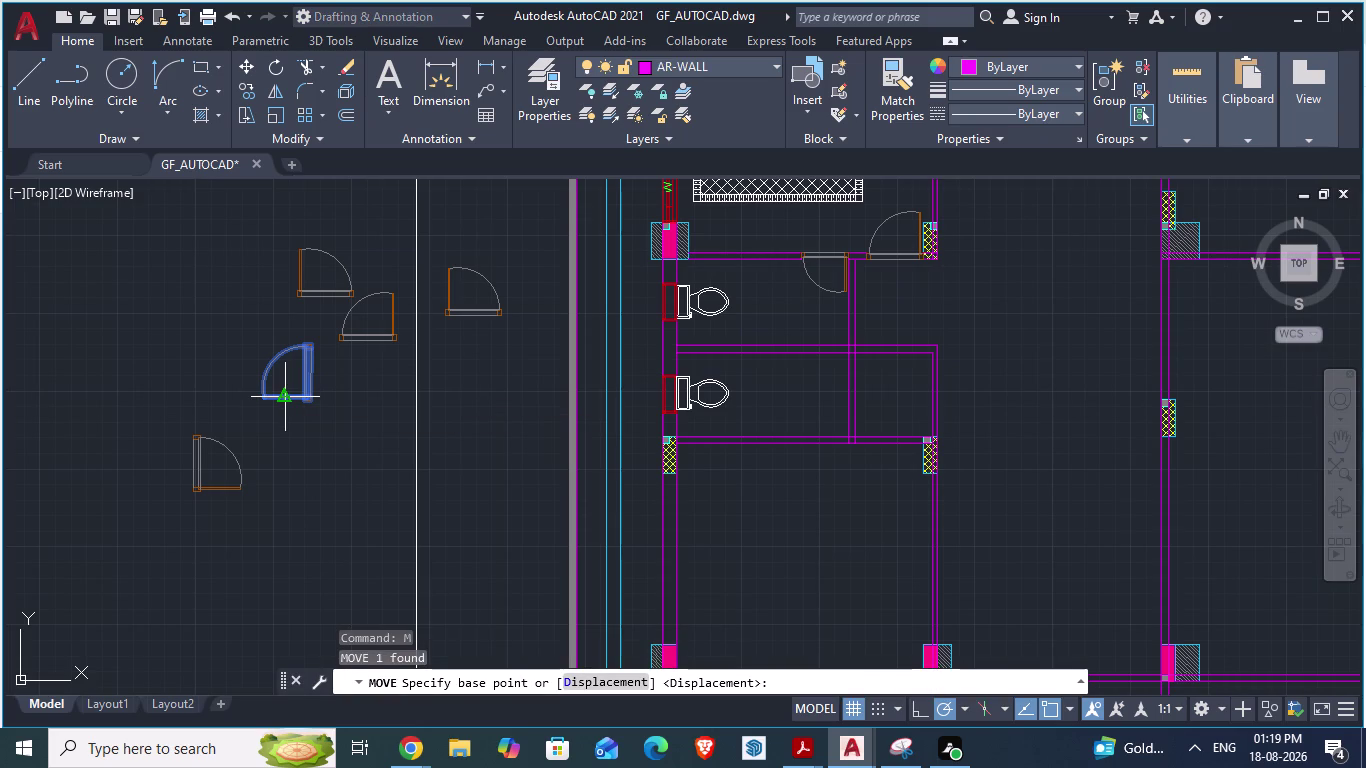